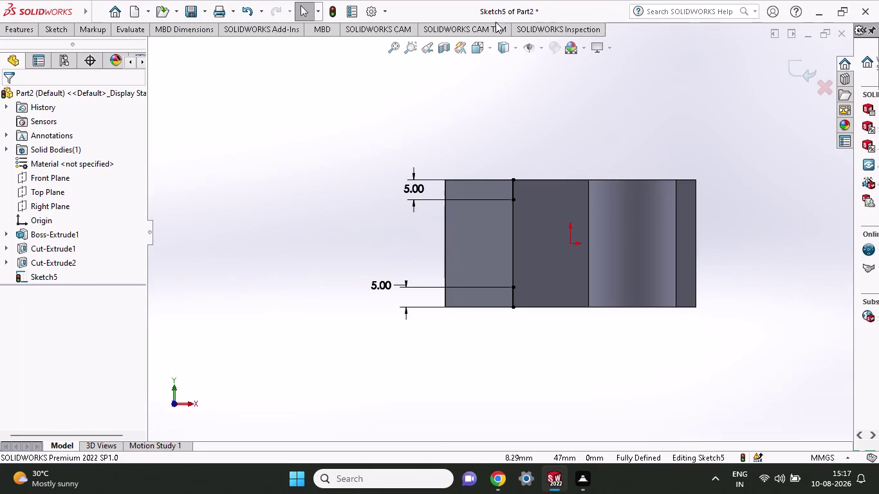
click(54, 31)
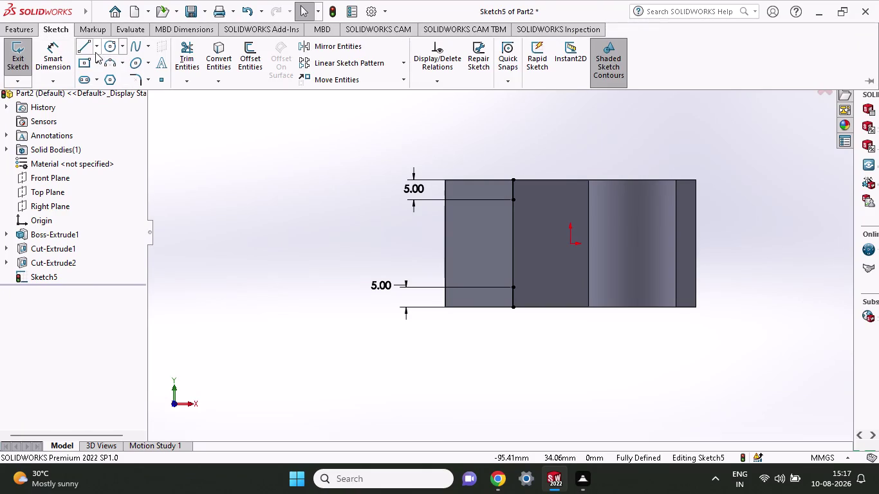
click(82, 47)
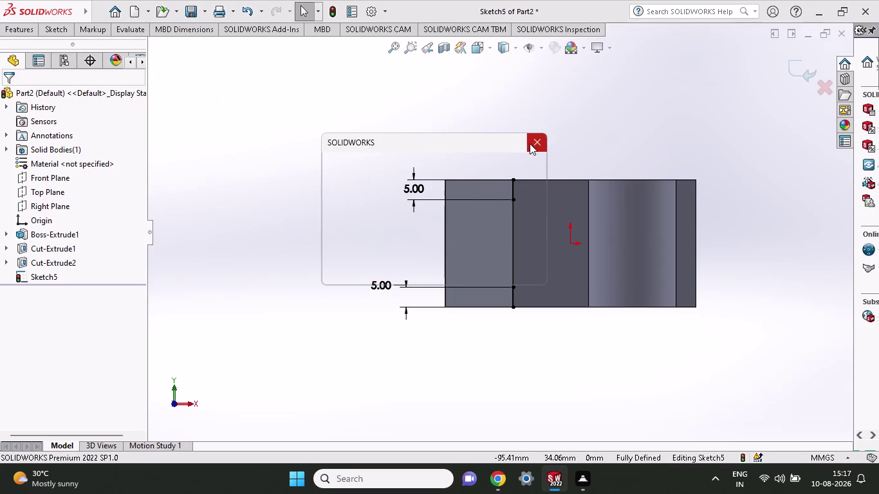
click(530, 143)
click(56, 32)
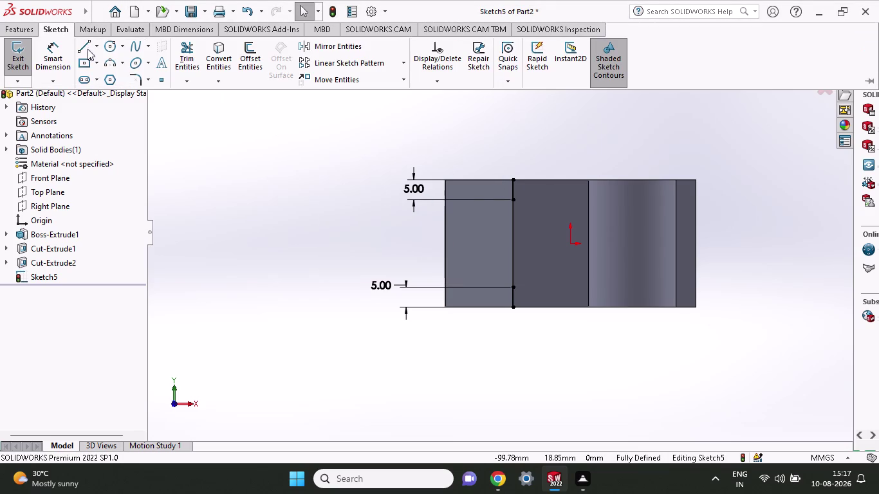
click(87, 50)
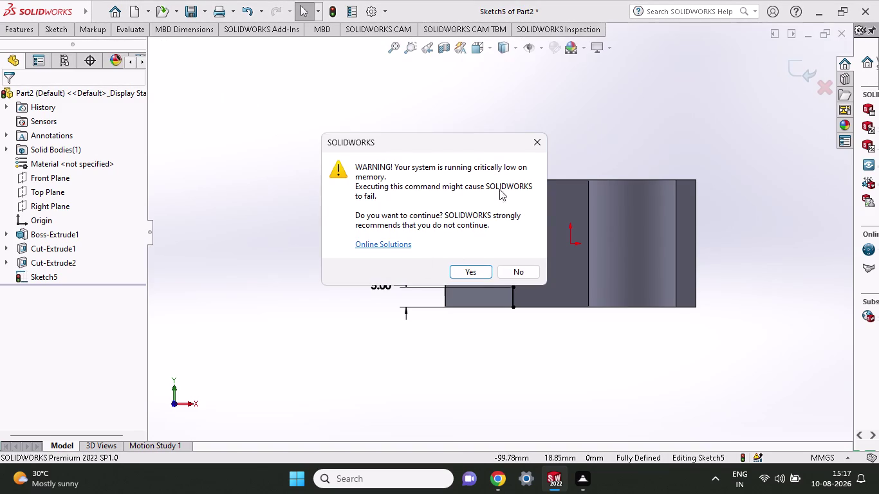
click(539, 139)
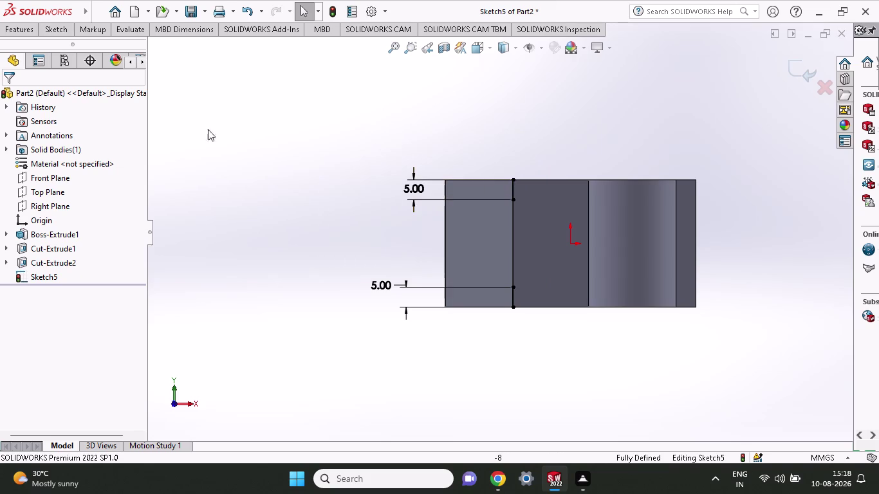
click(53, 29)
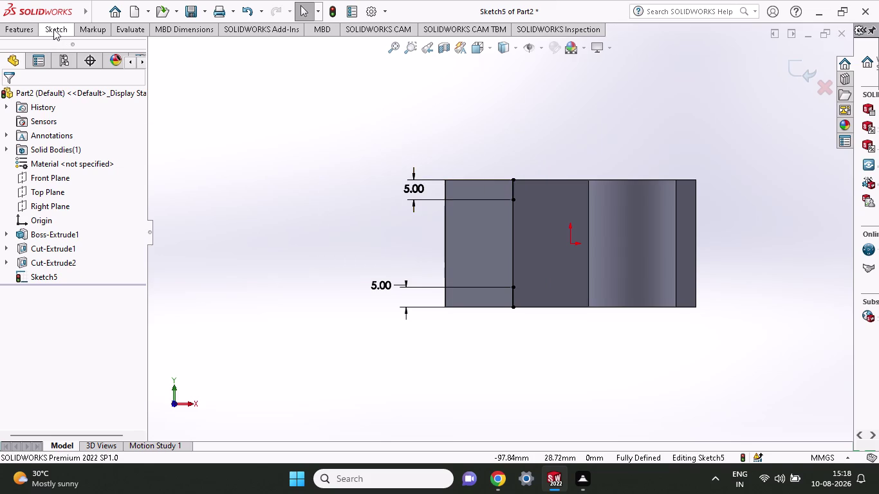
click(88, 48)
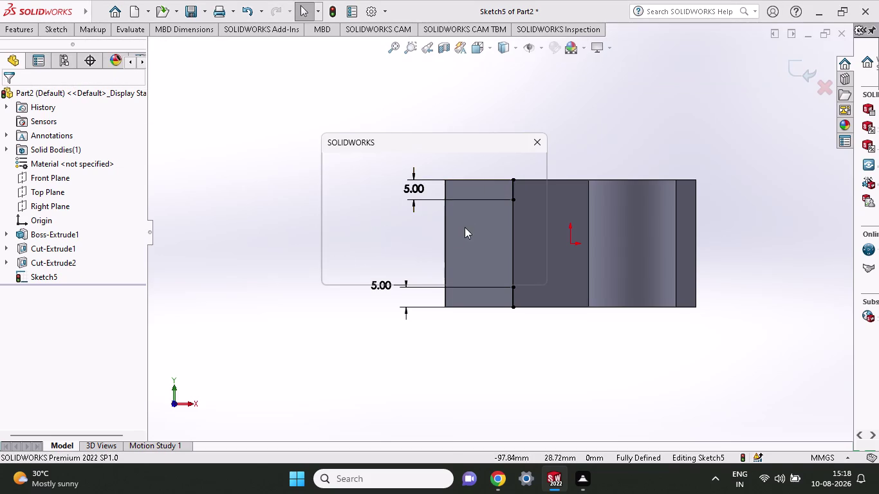
click(545, 143)
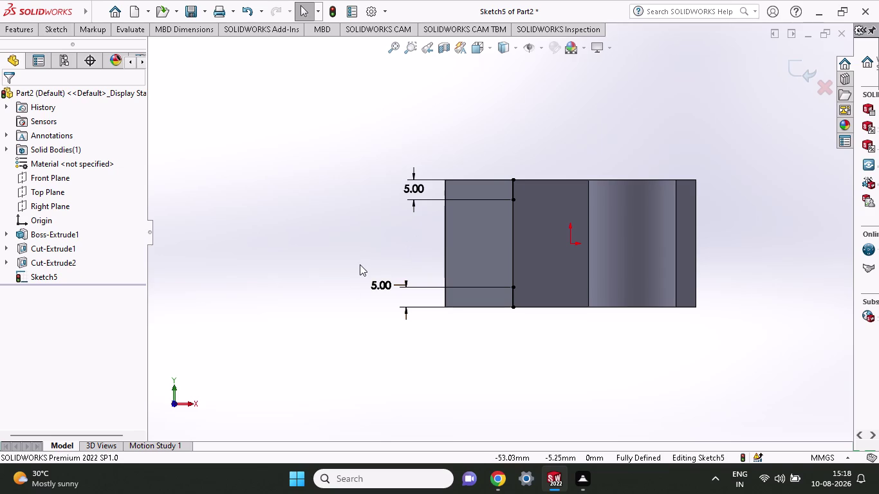
click(64, 37)
click(80, 49)
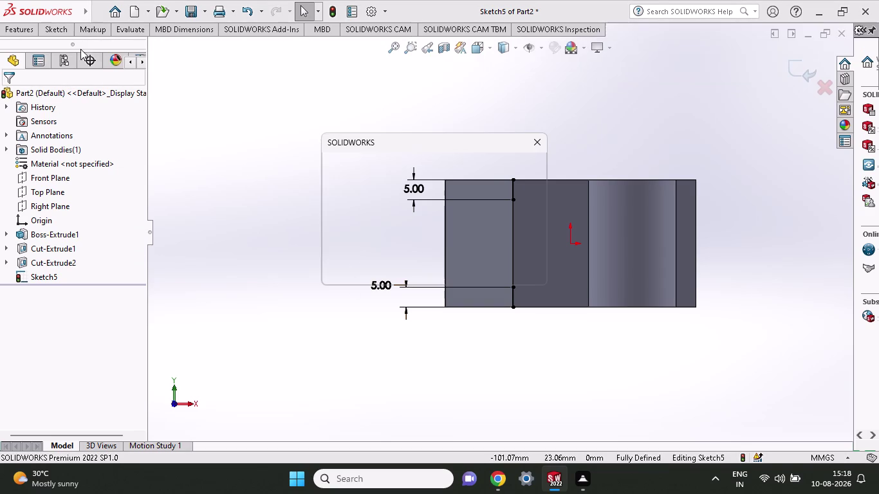
click(540, 139)
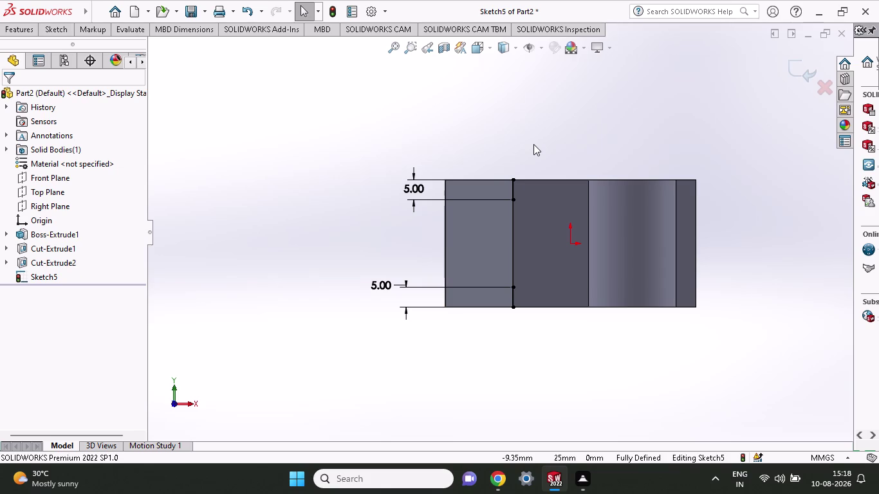
scroll(up, 3)
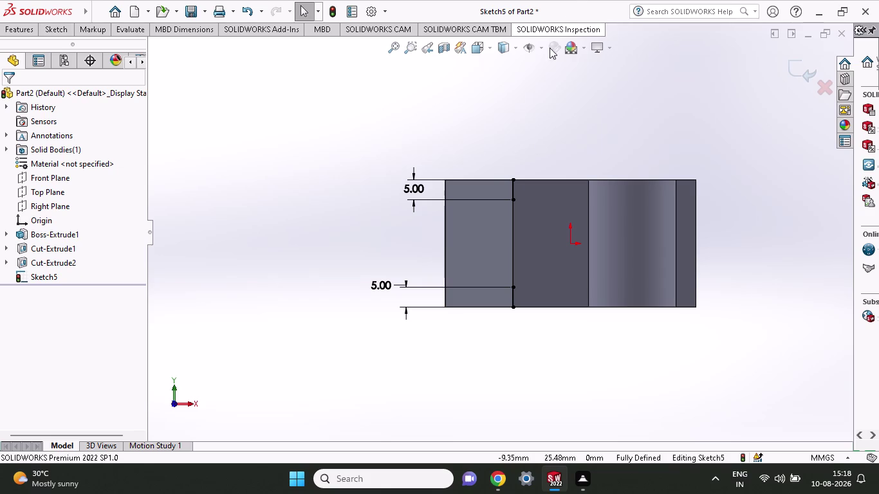
click(55, 27)
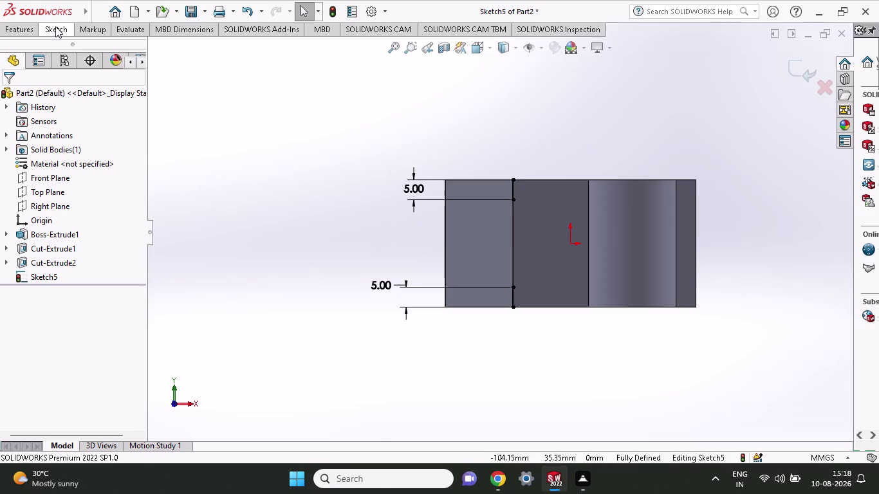
click(78, 45)
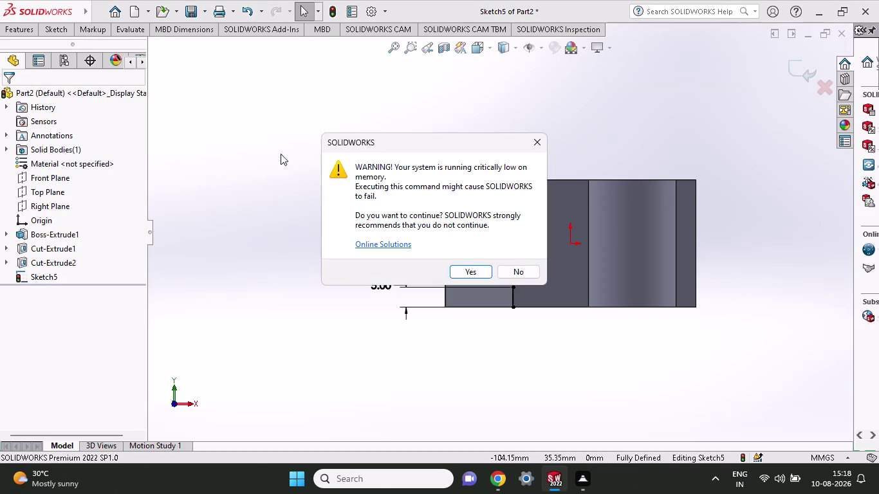
click(502, 273)
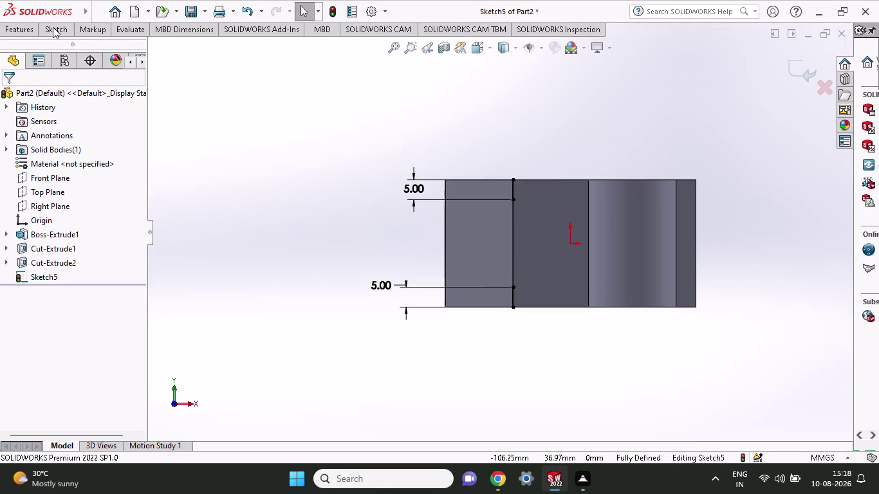
click(53, 27)
click(86, 49)
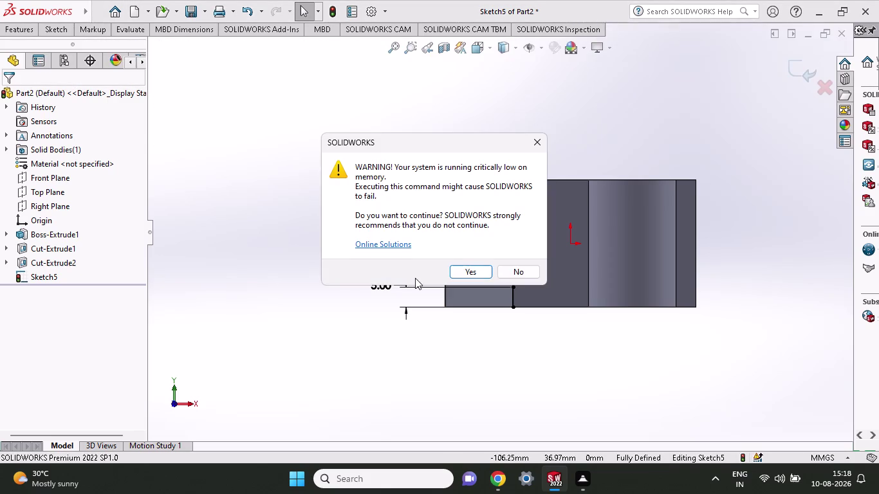
click(506, 271)
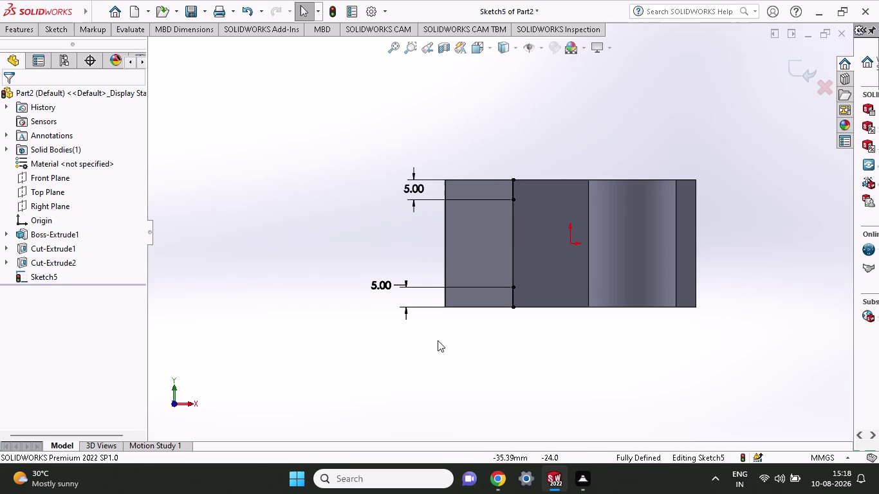
right_click(467, 339)
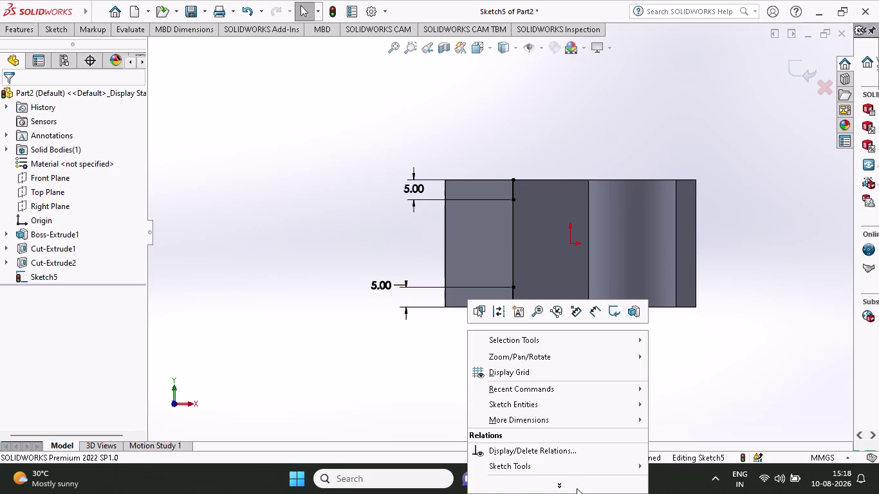
click(700, 381)
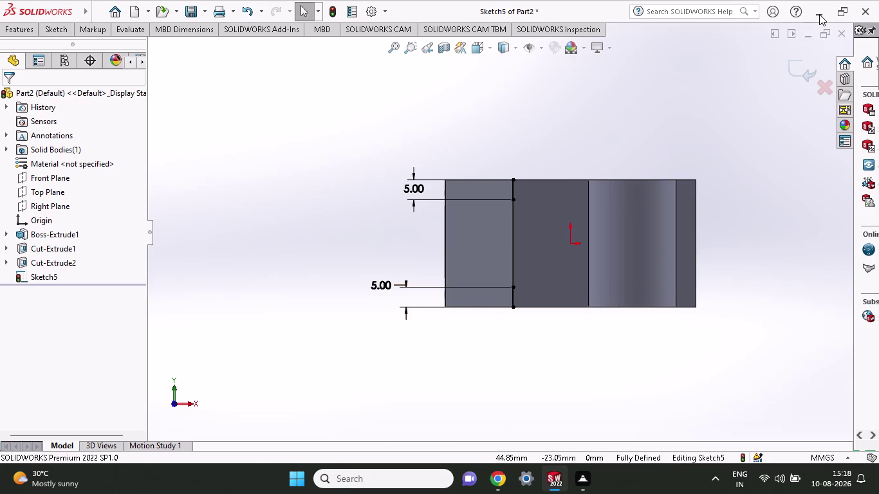
click(820, 15)
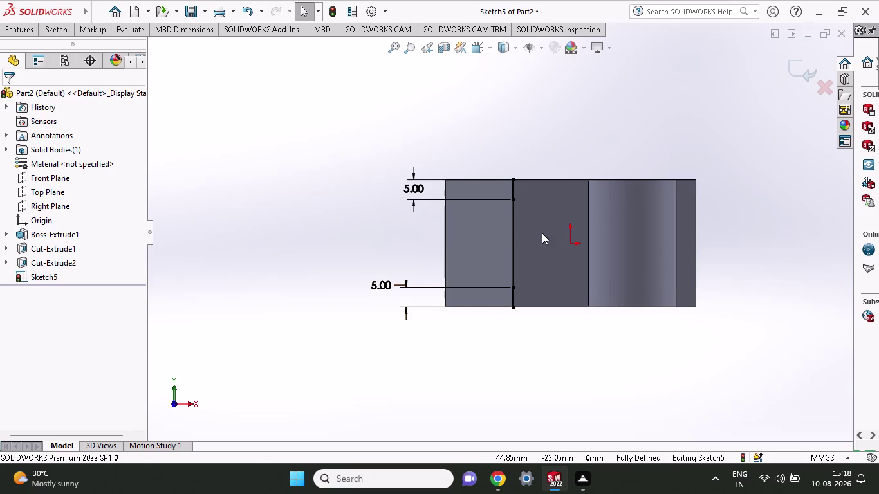